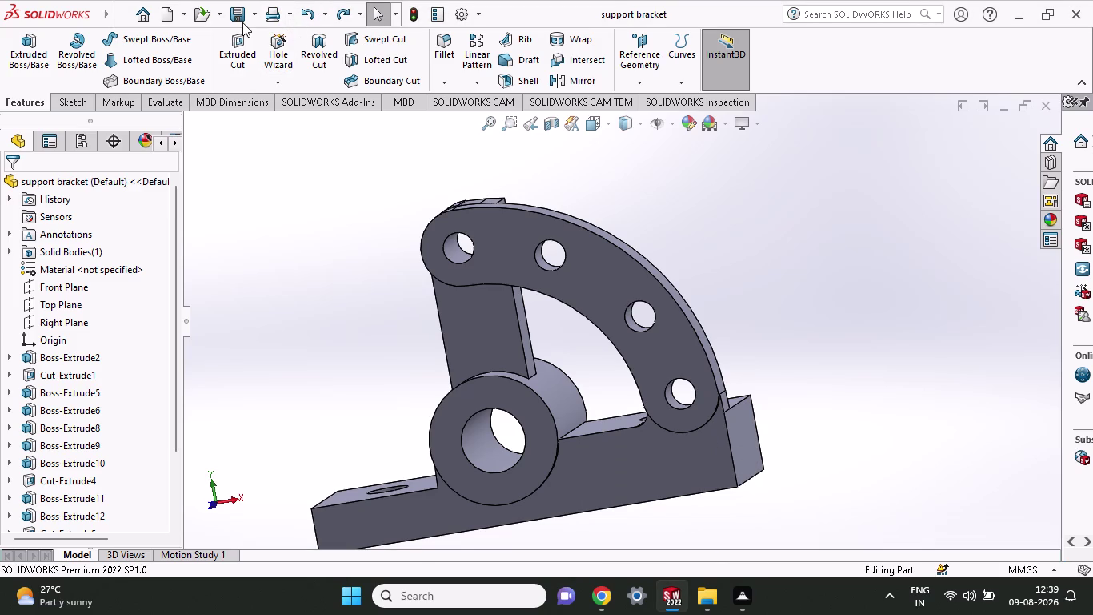
Start a Save As for the support bracket part from the quick access Save dropdown.
click(258, 21)
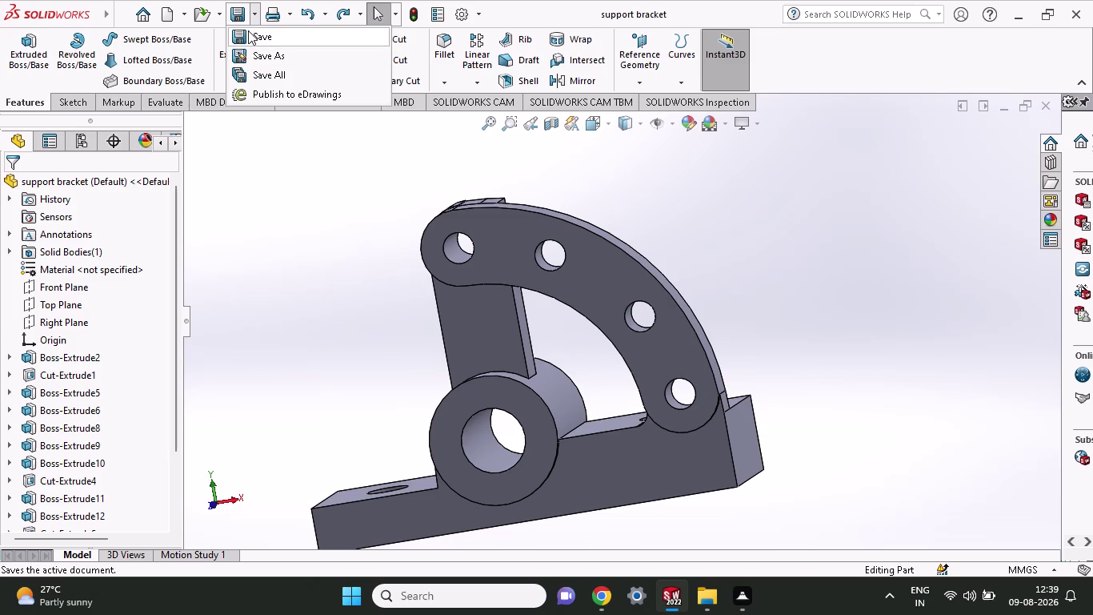
click(276, 58)
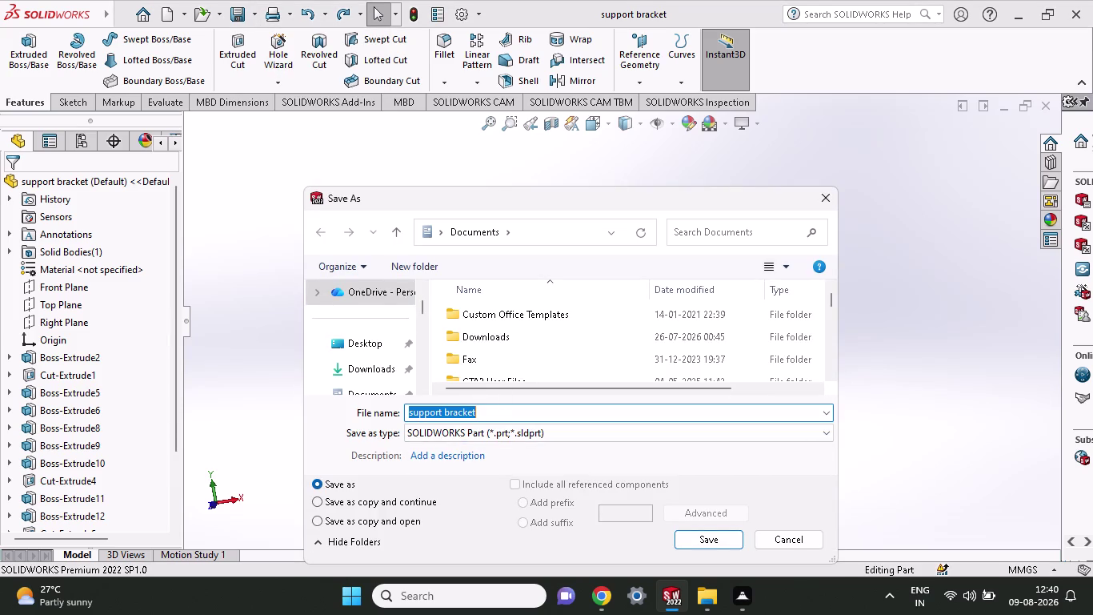
Save the support bracket as an Adobe PDF file named 'support bracket' in Documents.
click(541, 439)
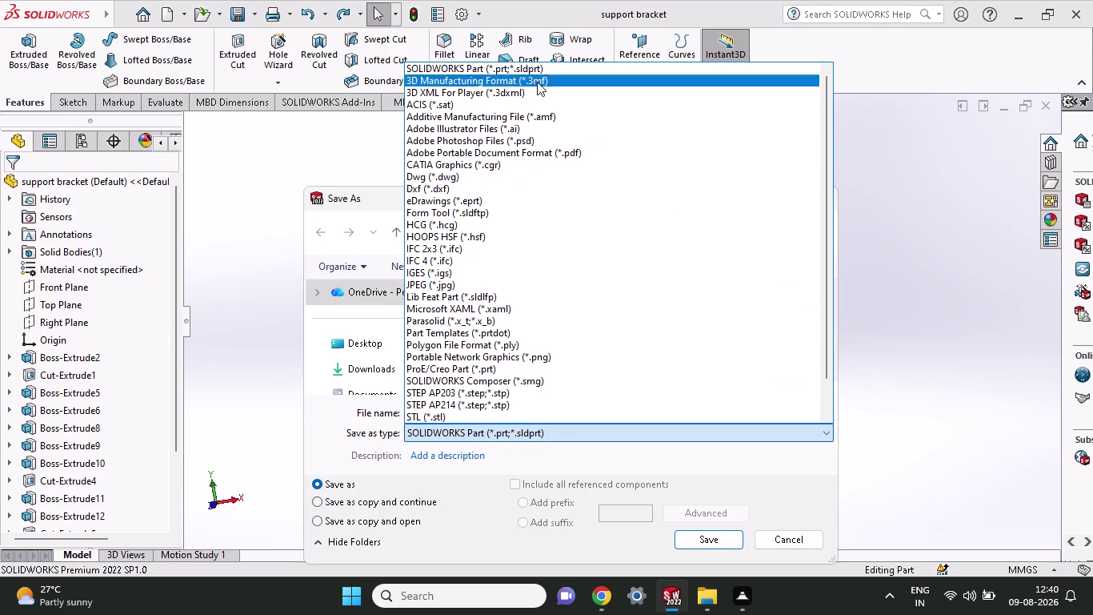
click(558, 154)
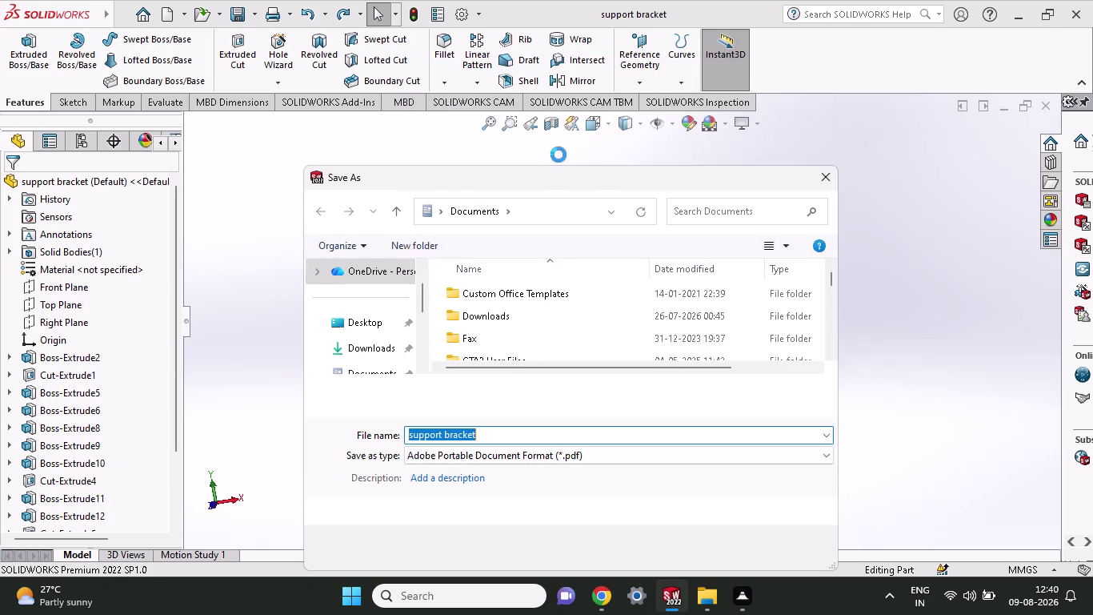
click(728, 546)
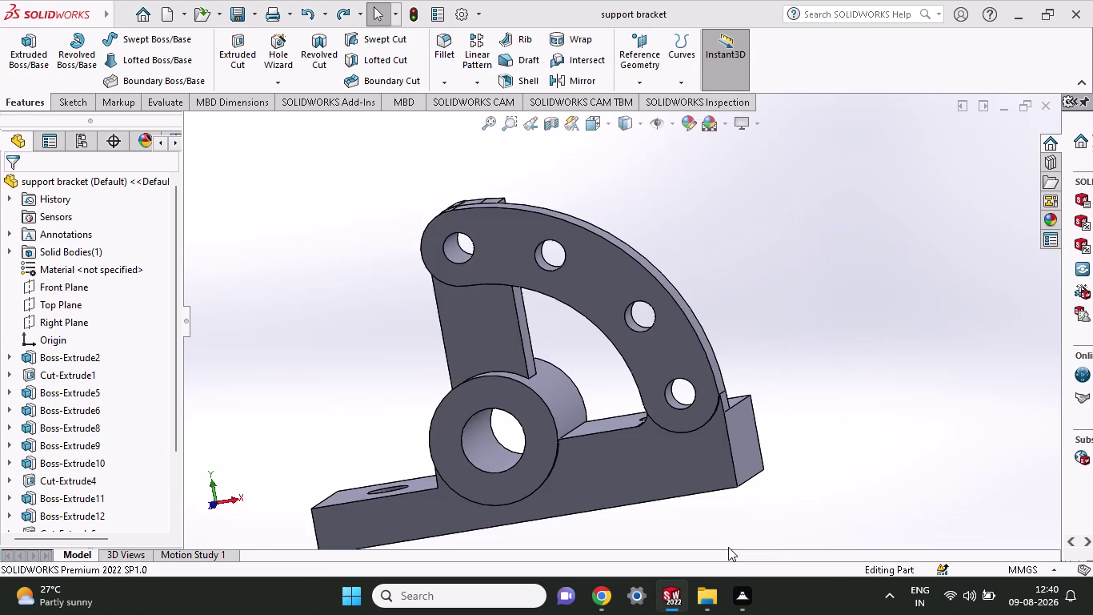